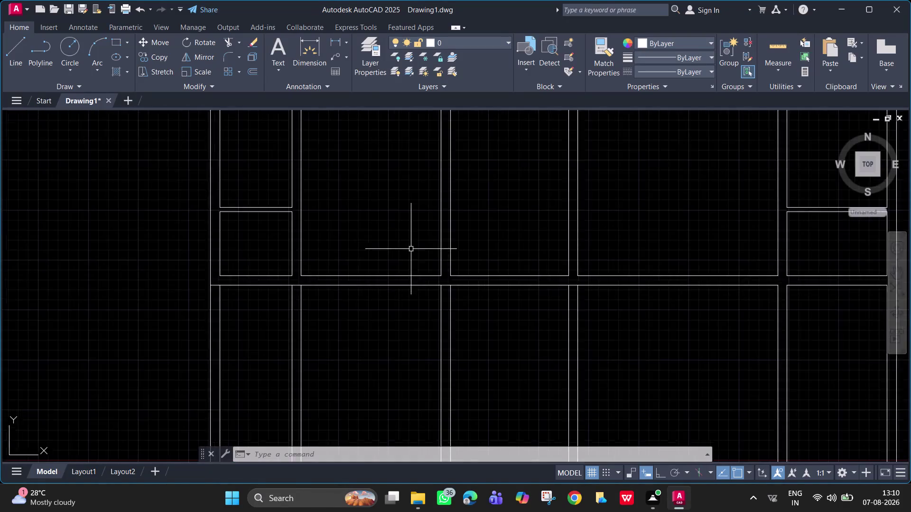
Zoom out and pan to centre the full wardrobe front elevation in view.
scroll(down, 3)
middle_drag(406, 247, 346, 295)
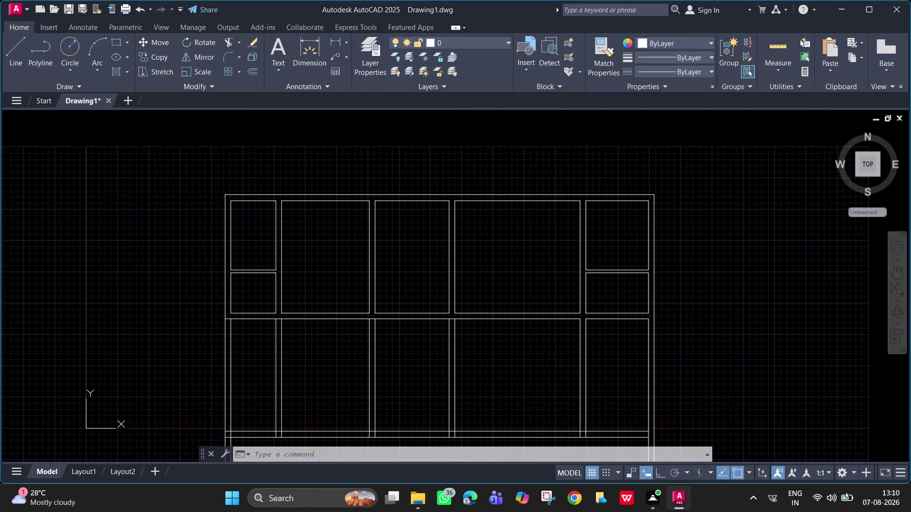